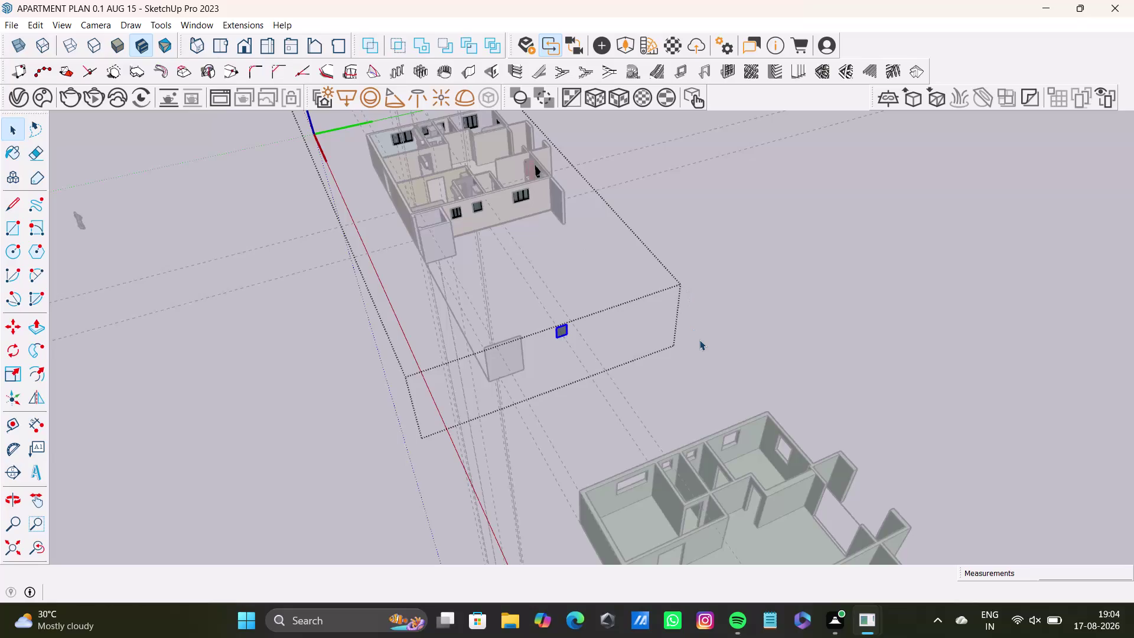
Select and delete the small floating face below the apartment model.
double_click(699, 338)
click(711, 317)
scroll(up, 3)
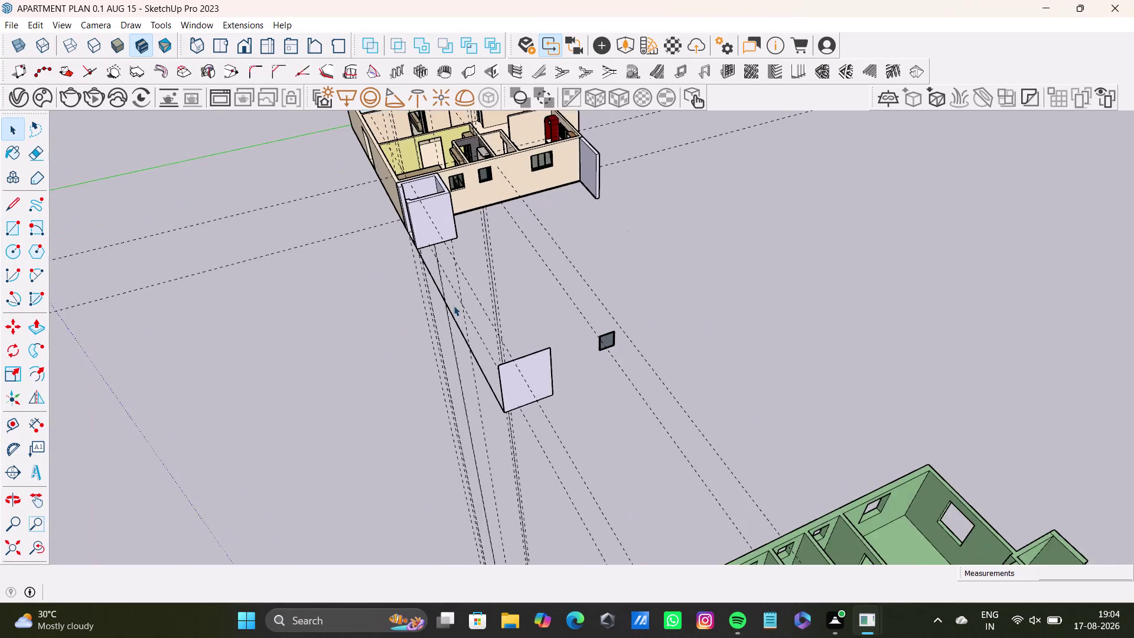
scroll(up, 3)
middle_drag(523, 301, 451, 319)
drag(524, 303, 652, 475)
double_click(560, 379)
click(562, 381)
drag(564, 382, 568, 391)
drag(537, 334, 594, 413)
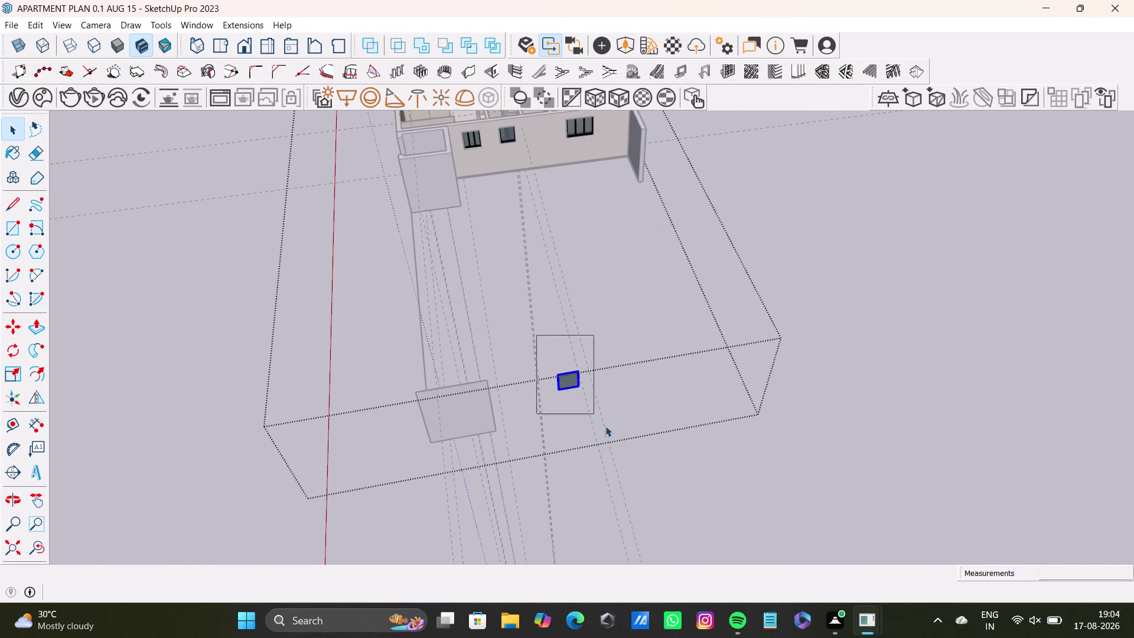
drag(594, 414, 607, 426)
key(Delete)
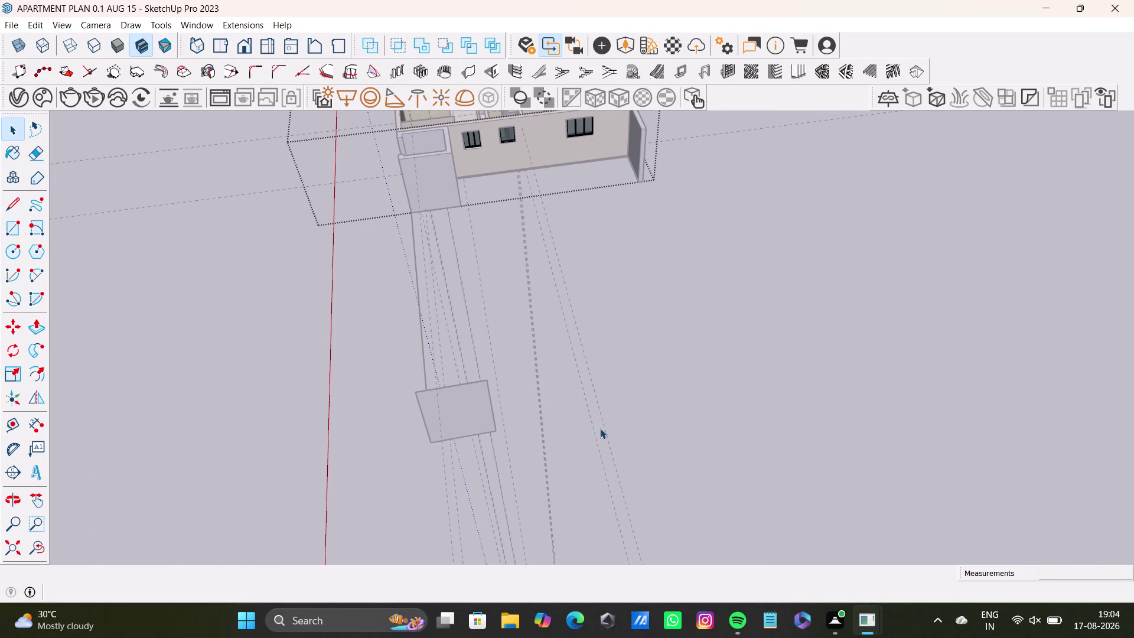
key(space)
click(618, 373)
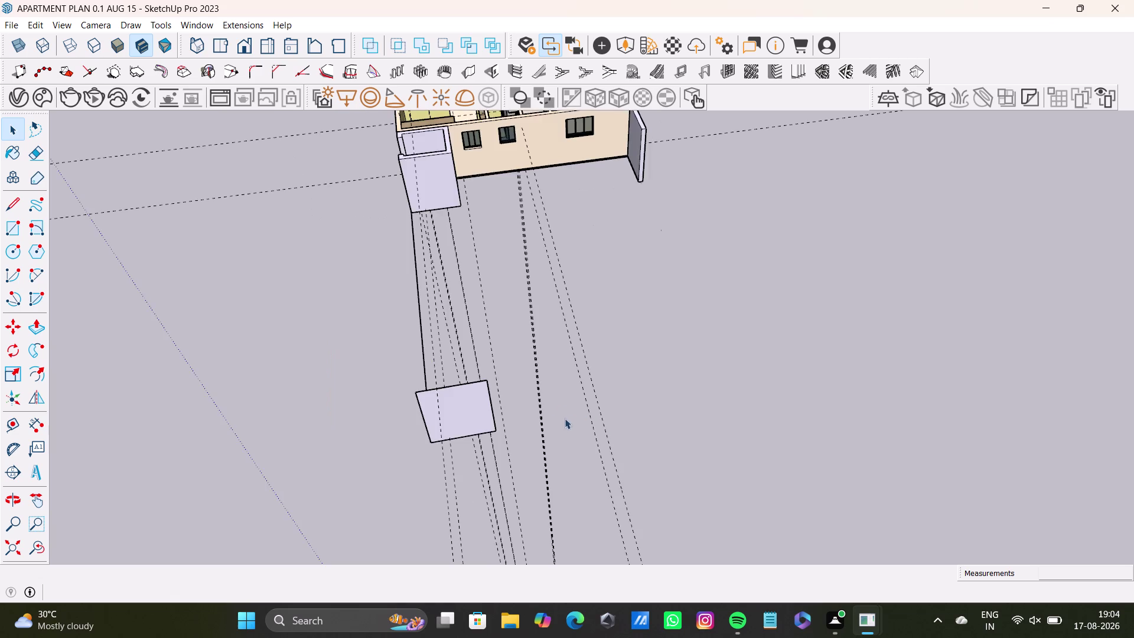
Orbit to the remaining vertical stray face, then select and delete it.
middle_drag(564, 418, 853, 453)
scroll(up, 3)
middle_drag(678, 418, 573, 437)
scroll(up, 3)
middle_drag(671, 446, 697, 355)
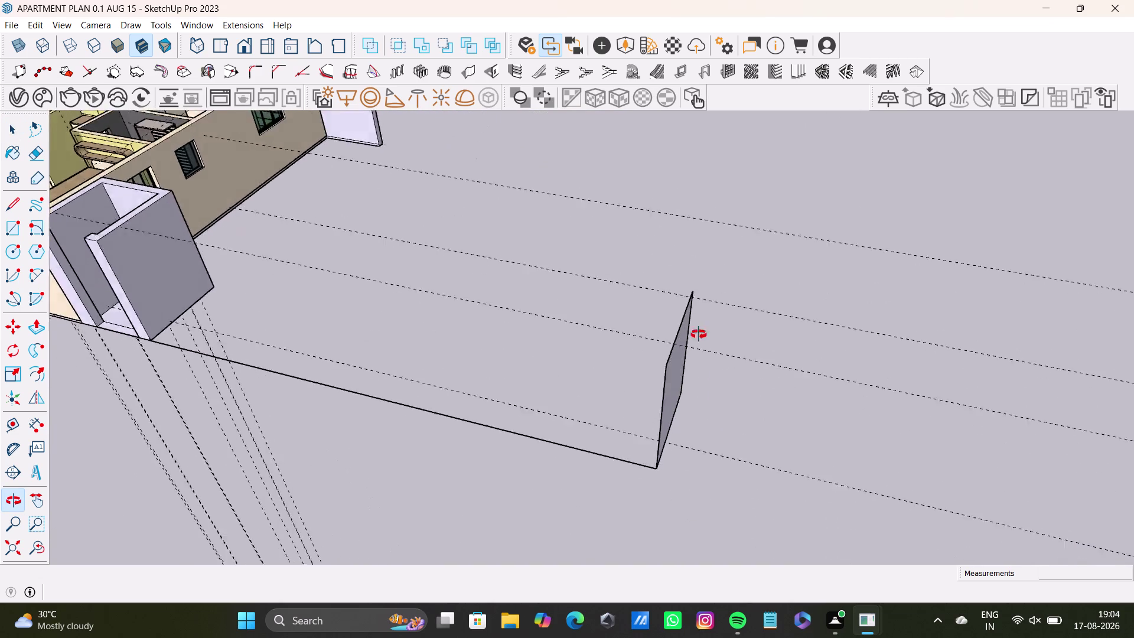
middle_drag(697, 355, 572, 302)
click(556, 304)
double_click(557, 304)
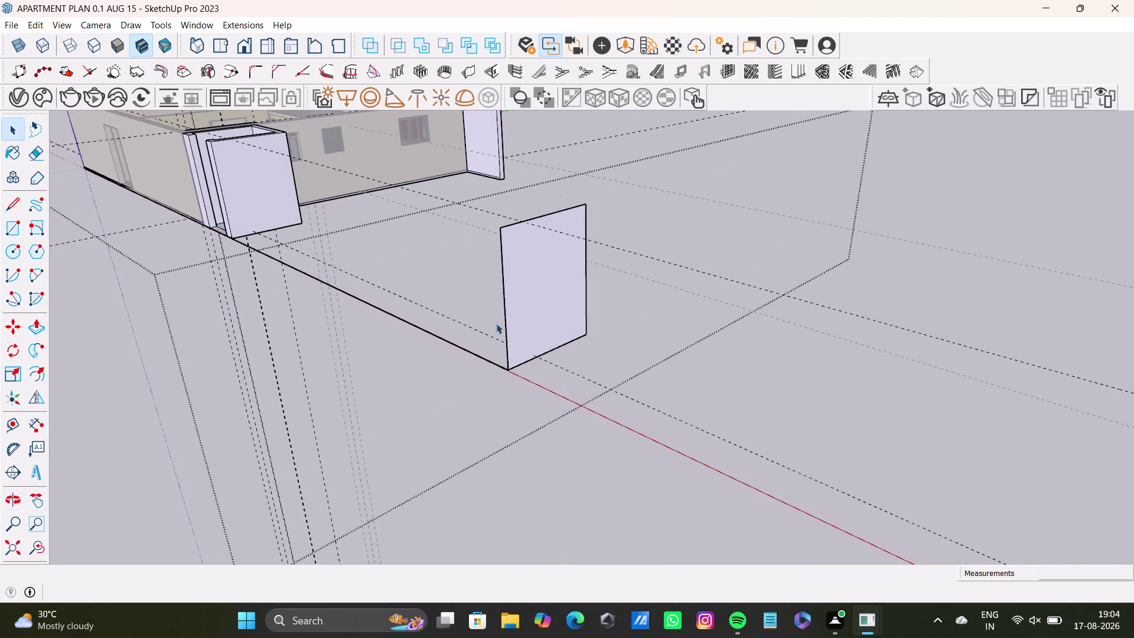
drag(468, 175, 645, 425)
key(Delete)
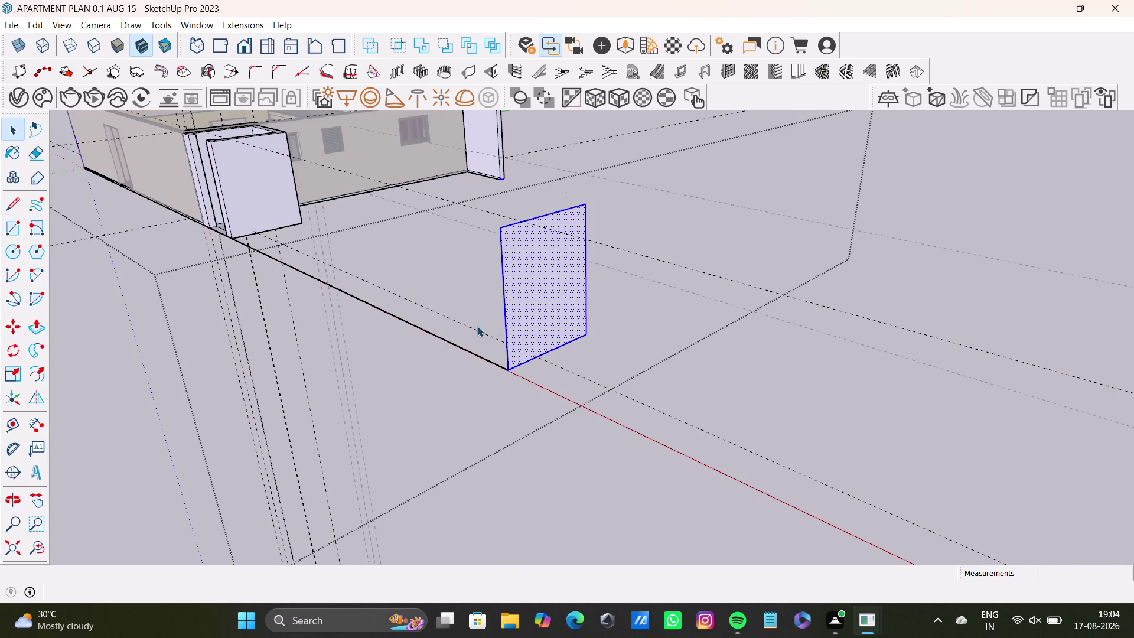
click(500, 368)
key(Delete)
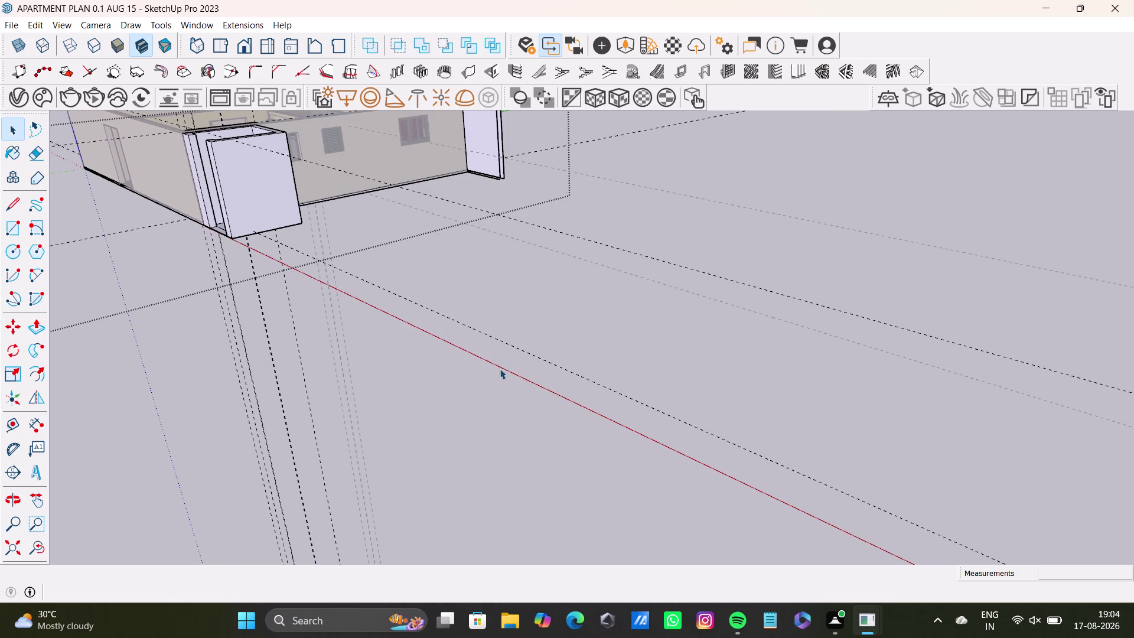
scroll(down, 3)
key(space)
click(499, 352)
Orbit the view back to look down on the apartment model.
scroll(up, 3)
middle_drag(413, 343, 568, 447)
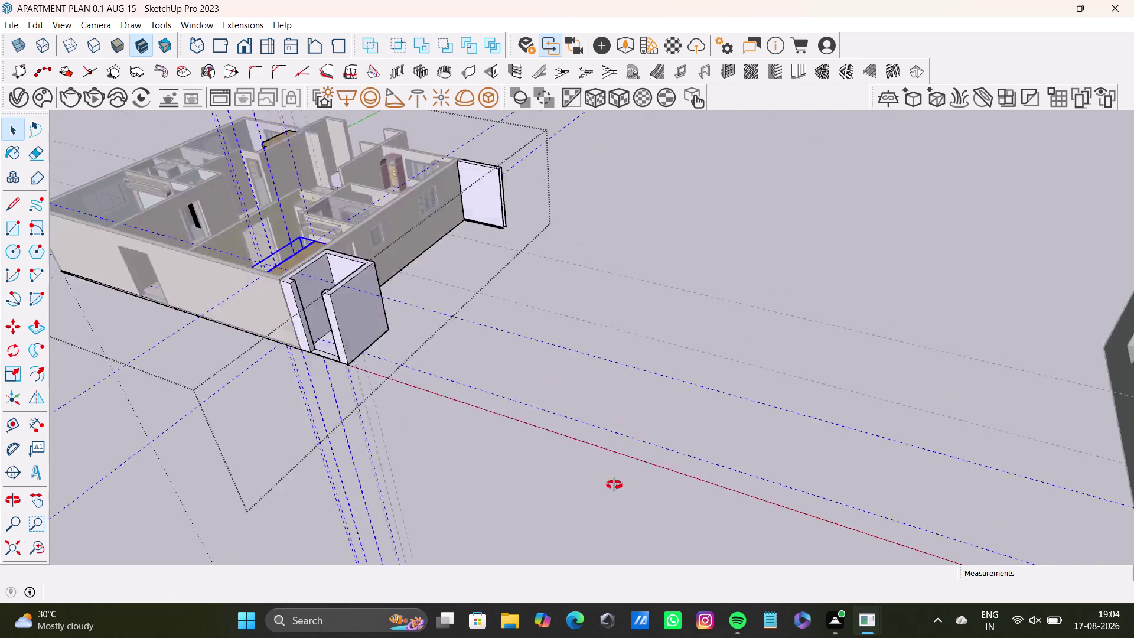
middle_drag(568, 446, 624, 525)
scroll(down, 3)
scroll(up, 3)
middle_drag(496, 416, 625, 383)
click(688, 377)
key(space)
double_click(688, 377)
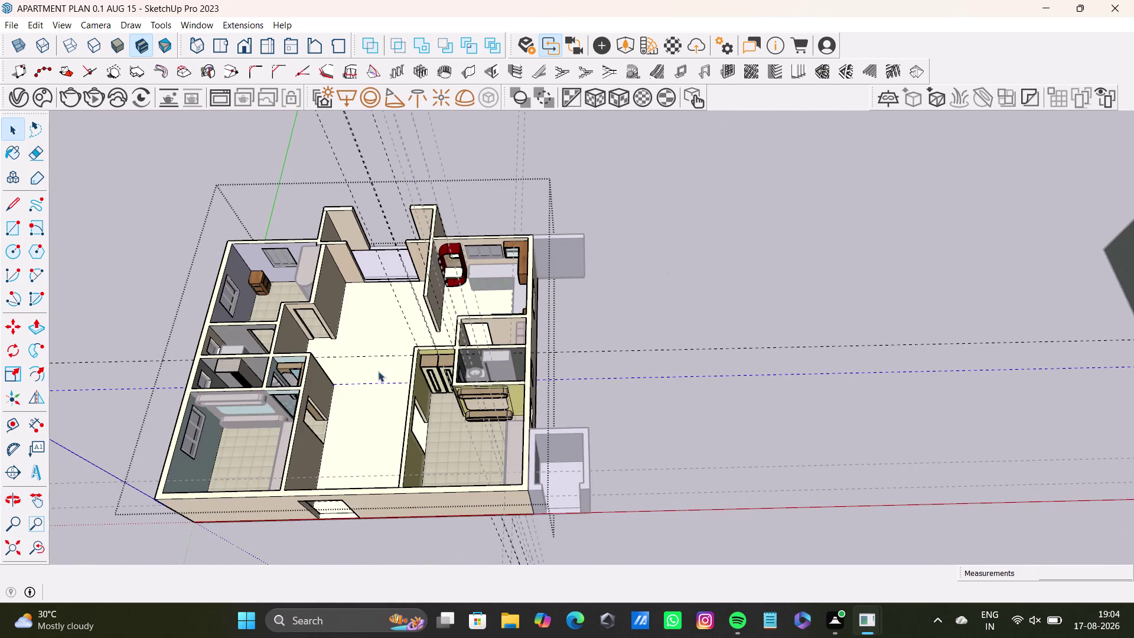
scroll(up, 3)
scroll(down, 3)
middle_drag(379, 387, 473, 348)
Select the whole apartment model, orbit around it, and clear the selection.
drag(205, 157, 481, 400)
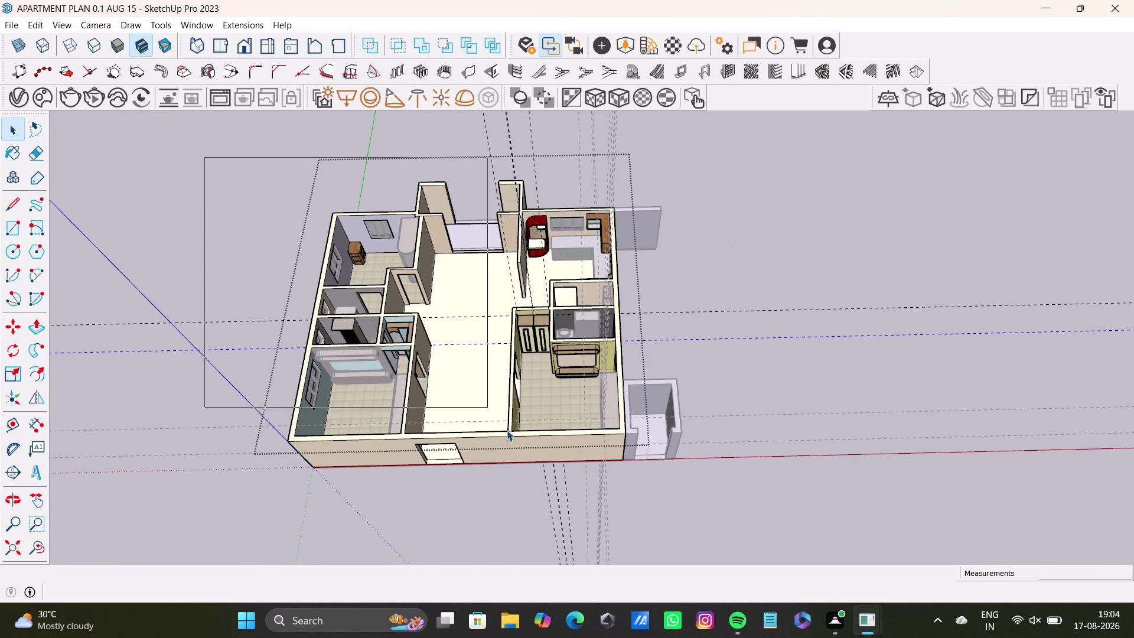
drag(480, 399, 636, 517)
middle_drag(639, 496, 587, 579)
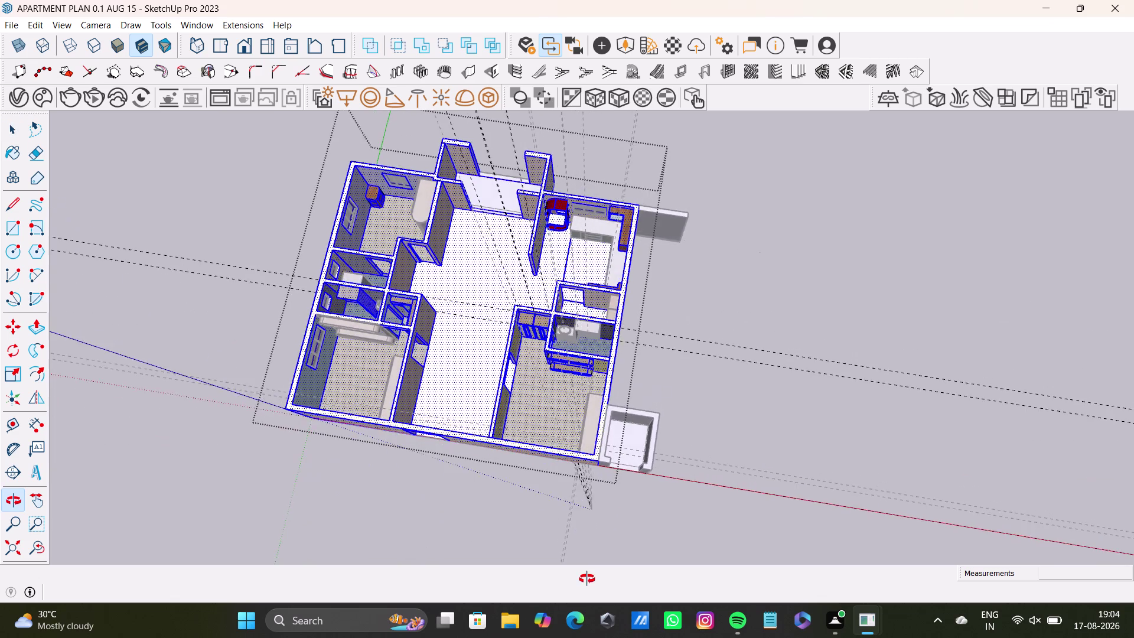
middle_drag(587, 579, 604, 477)
double_click(468, 373)
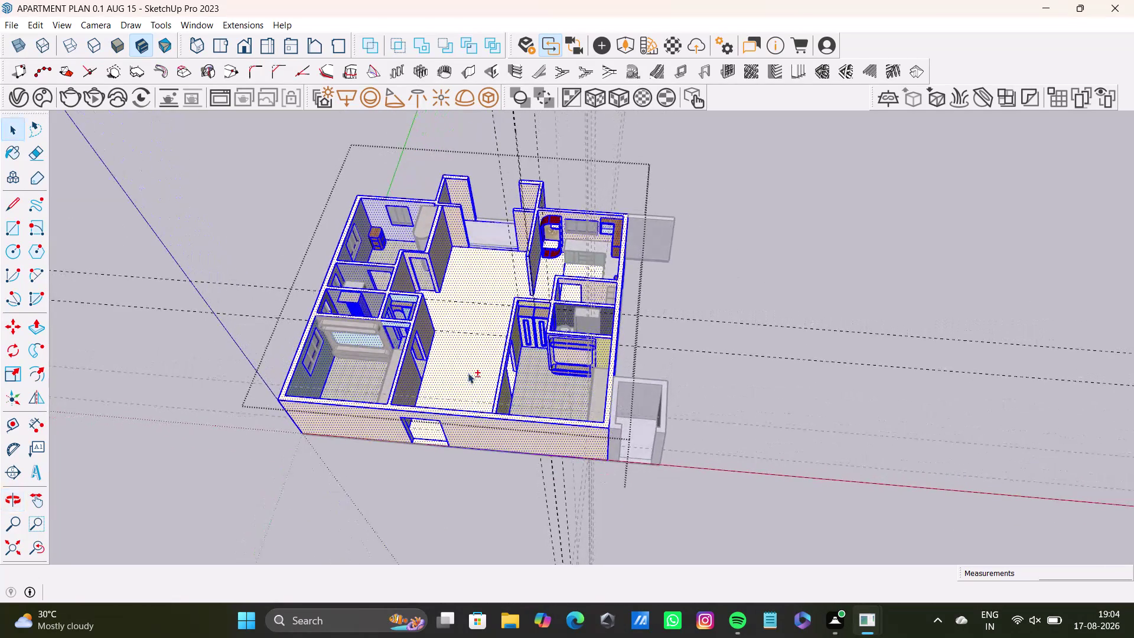
click(749, 367)
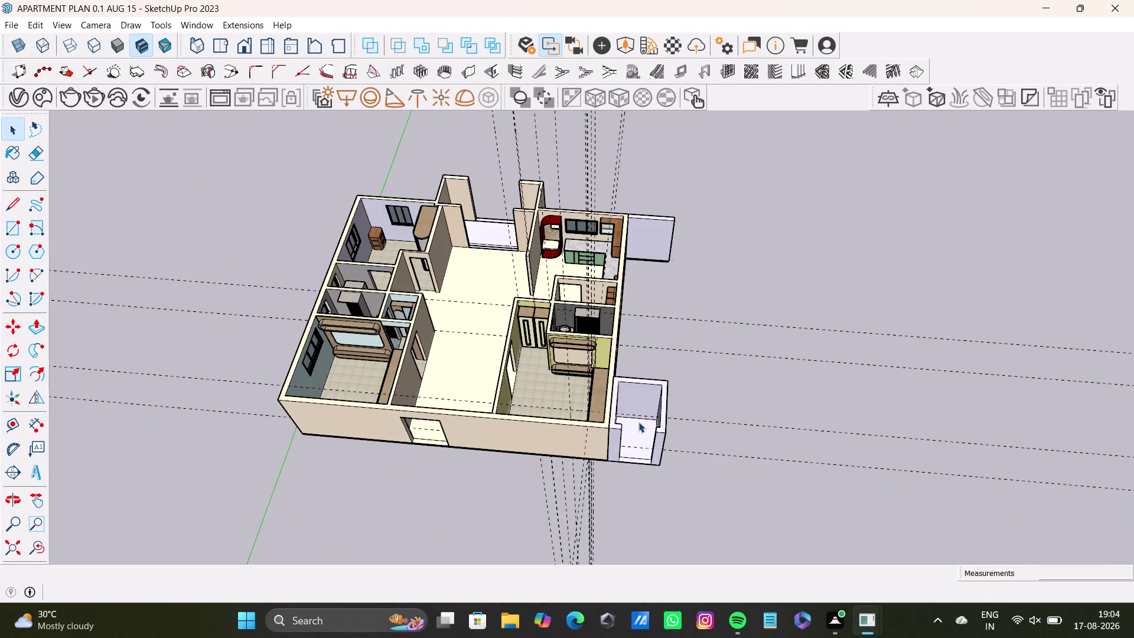
scroll(down, 3)
Delete all guides from the Edit menu and orbit to review the apartment.
click(32, 25)
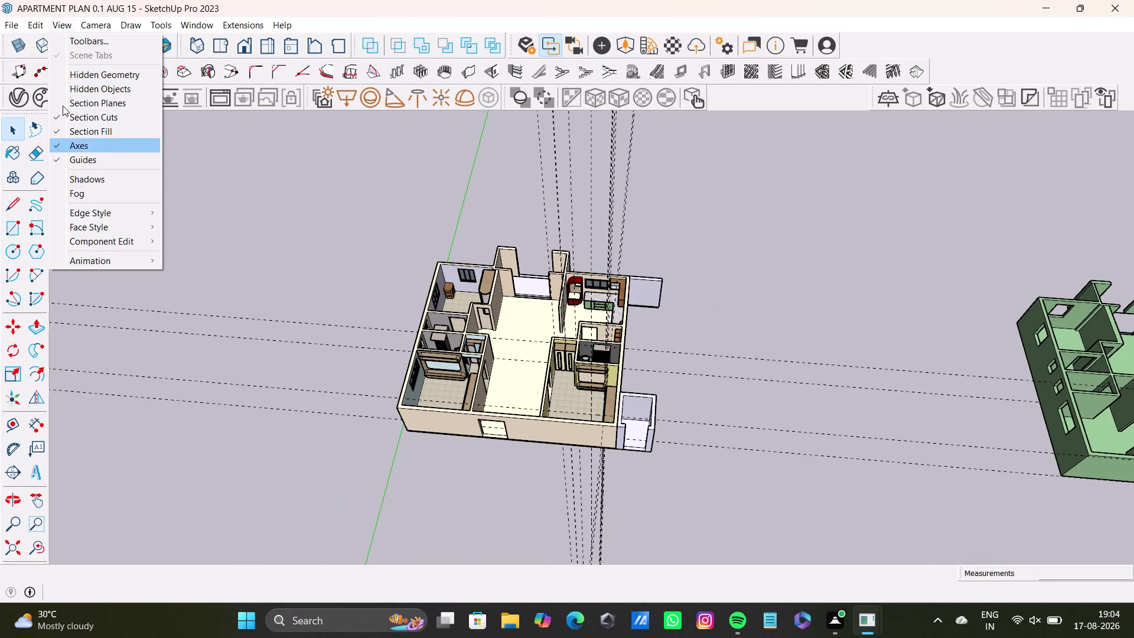
click(67, 146)
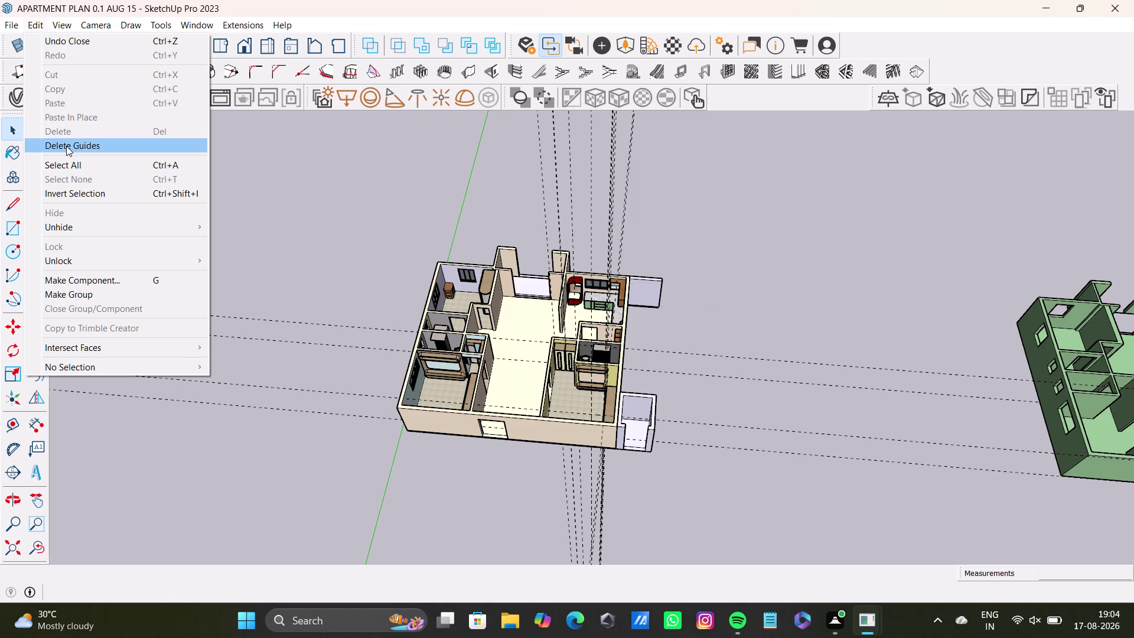
scroll(down, 3)
middle_drag(572, 360, 495, 326)
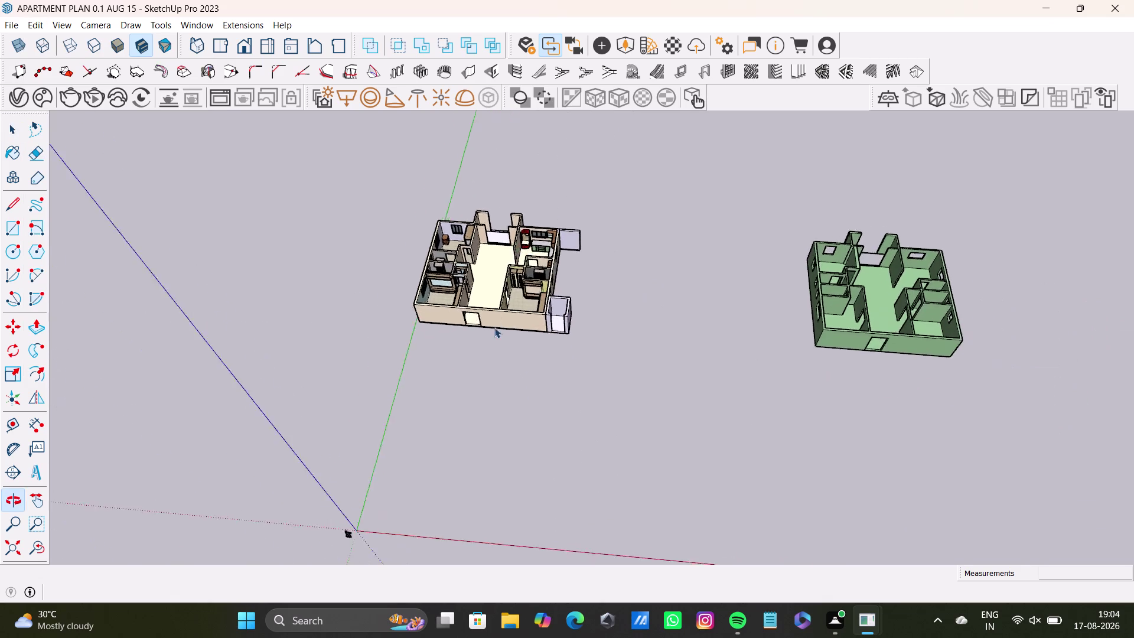
scroll(up, 3)
middle_drag(494, 328, 584, 321)
middle_drag(584, 325, 600, 402)
click(192, 108)
middle_drag(293, 209, 299, 267)
drag(205, 126, 204, 130)
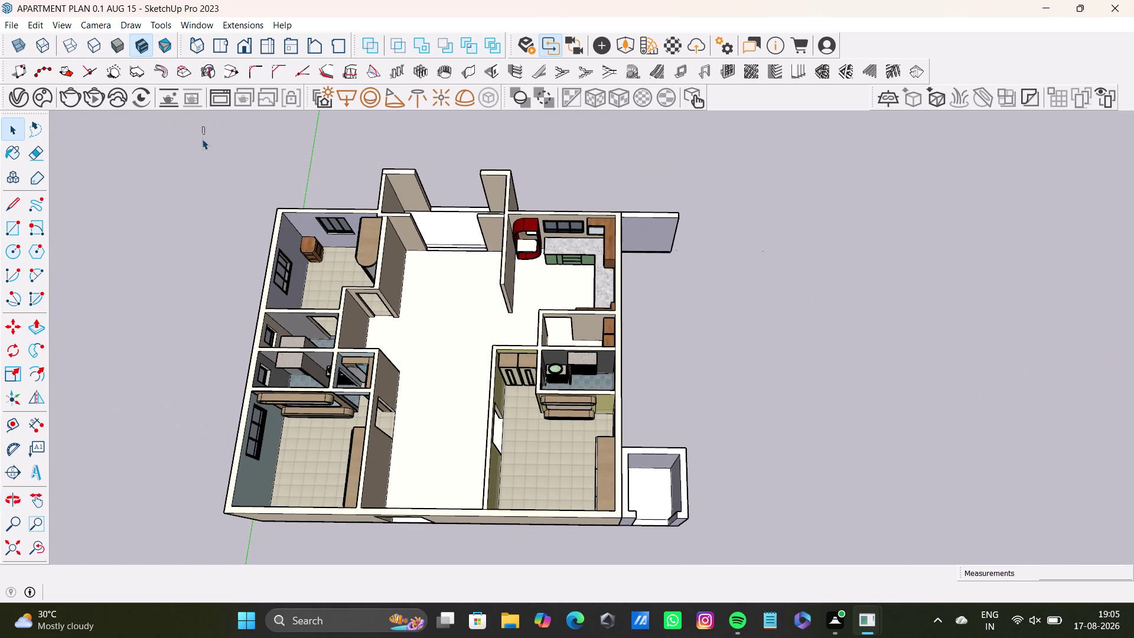
drag(203, 130, 685, 574)
middle_drag(621, 545, 617, 516)
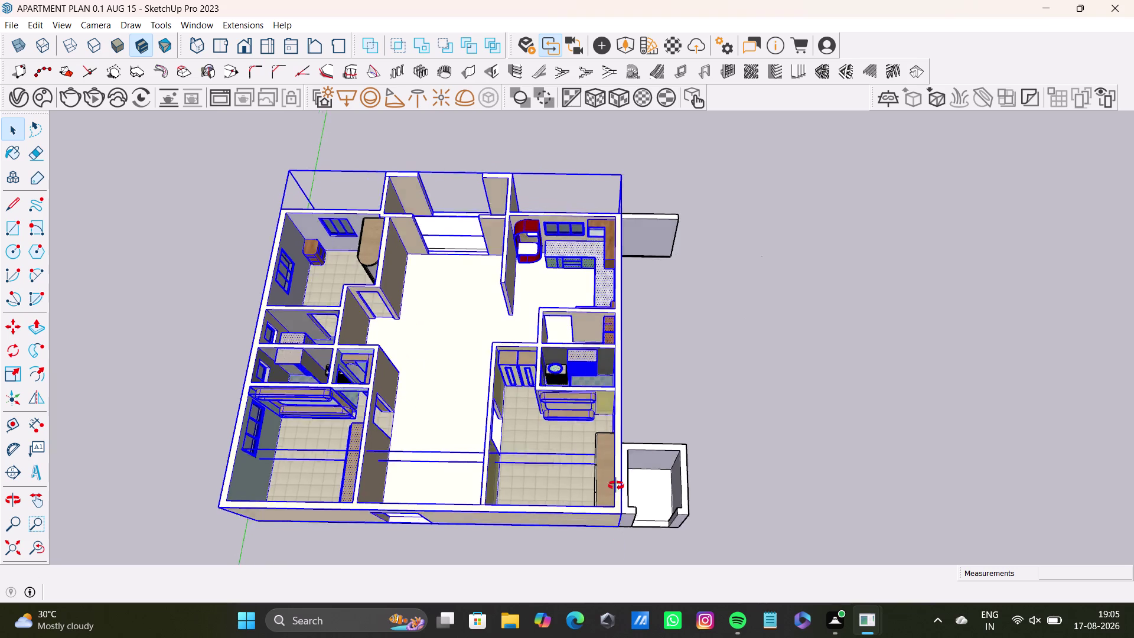
middle_drag(617, 516, 592, 473)
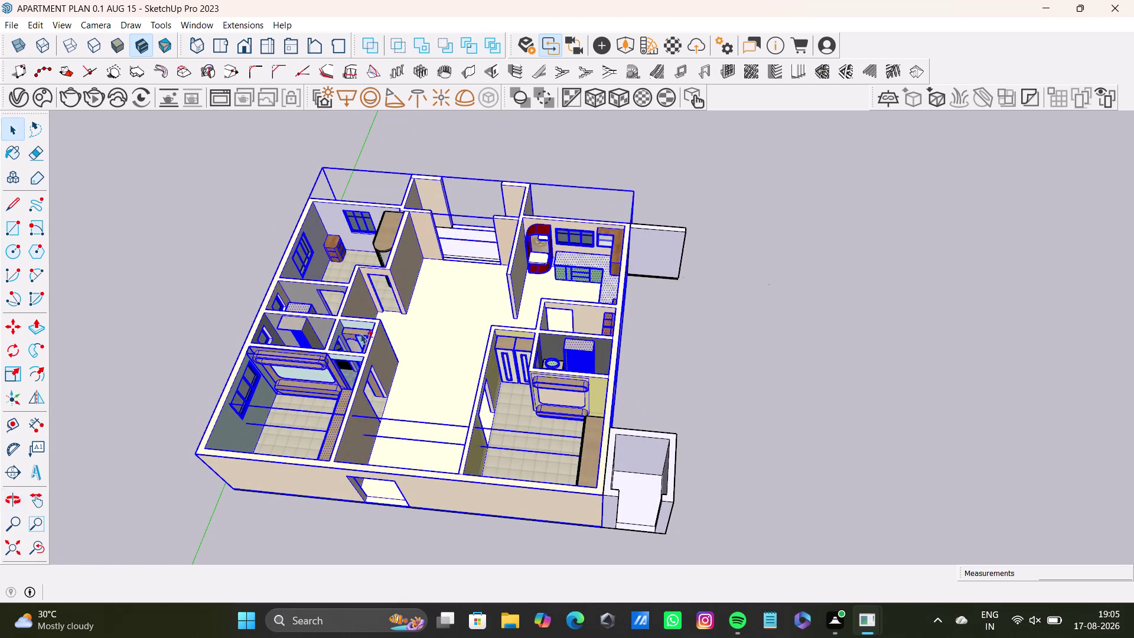
click(414, 355)
double_click(415, 356)
double_click(428, 374)
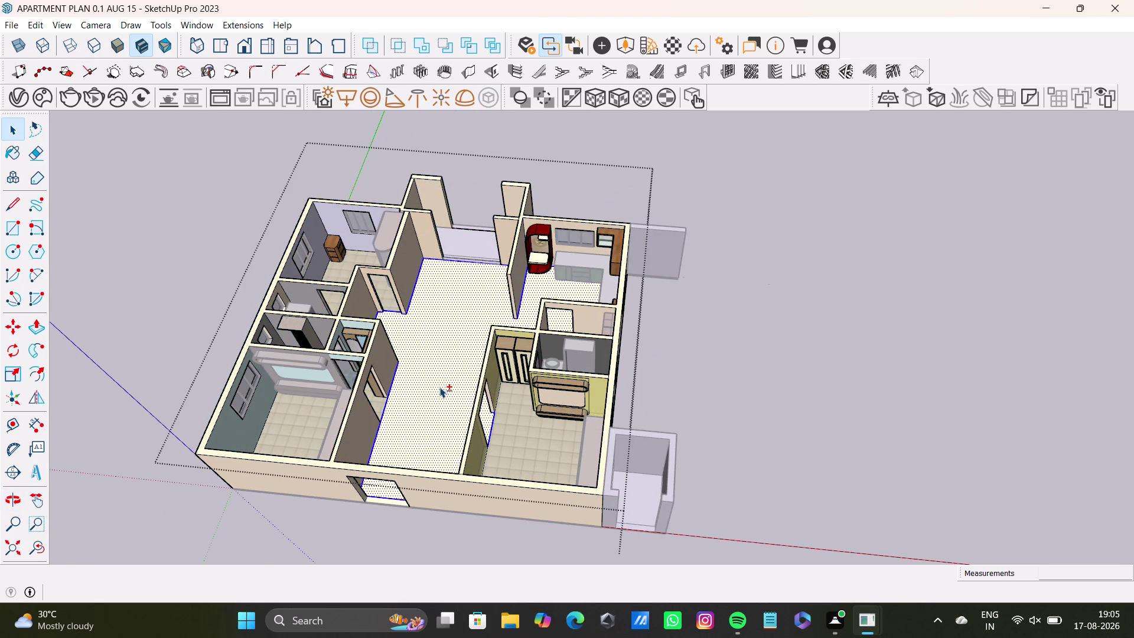
scroll(down, 3)
middle_drag(439, 388, 439, 409)
middle_drag(440, 415, 555, 367)
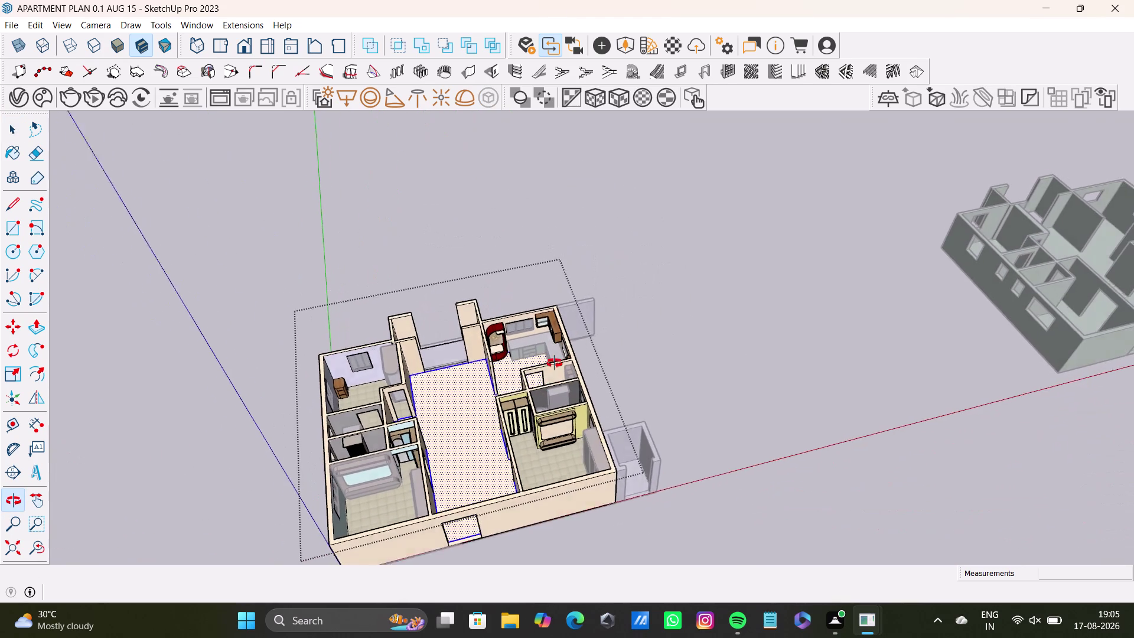
middle_drag(554, 367, 554, 363)
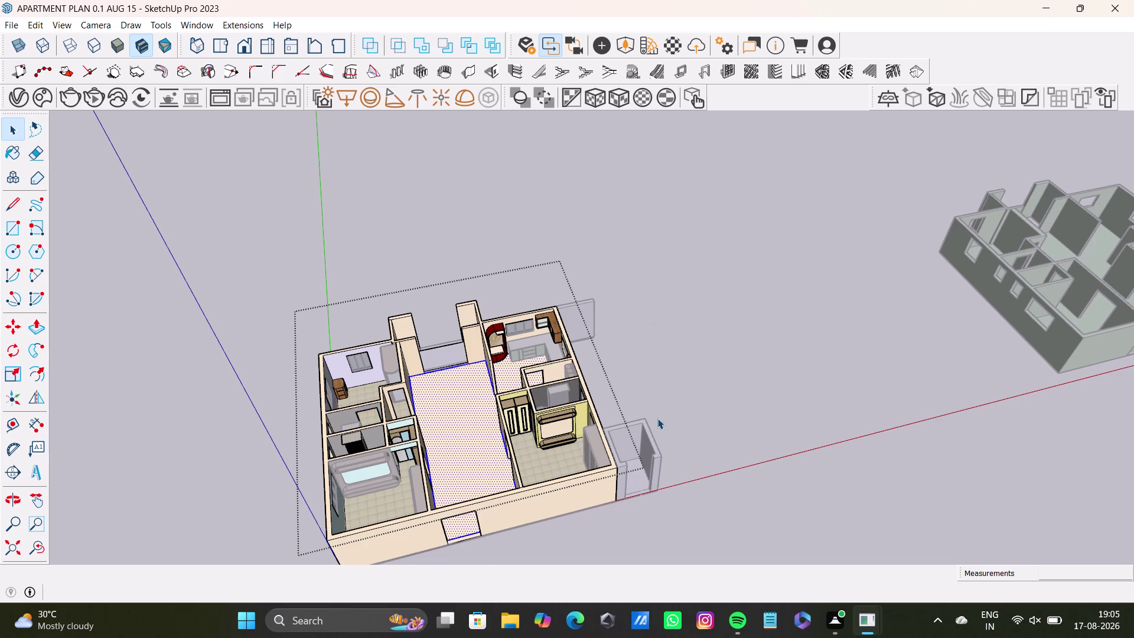